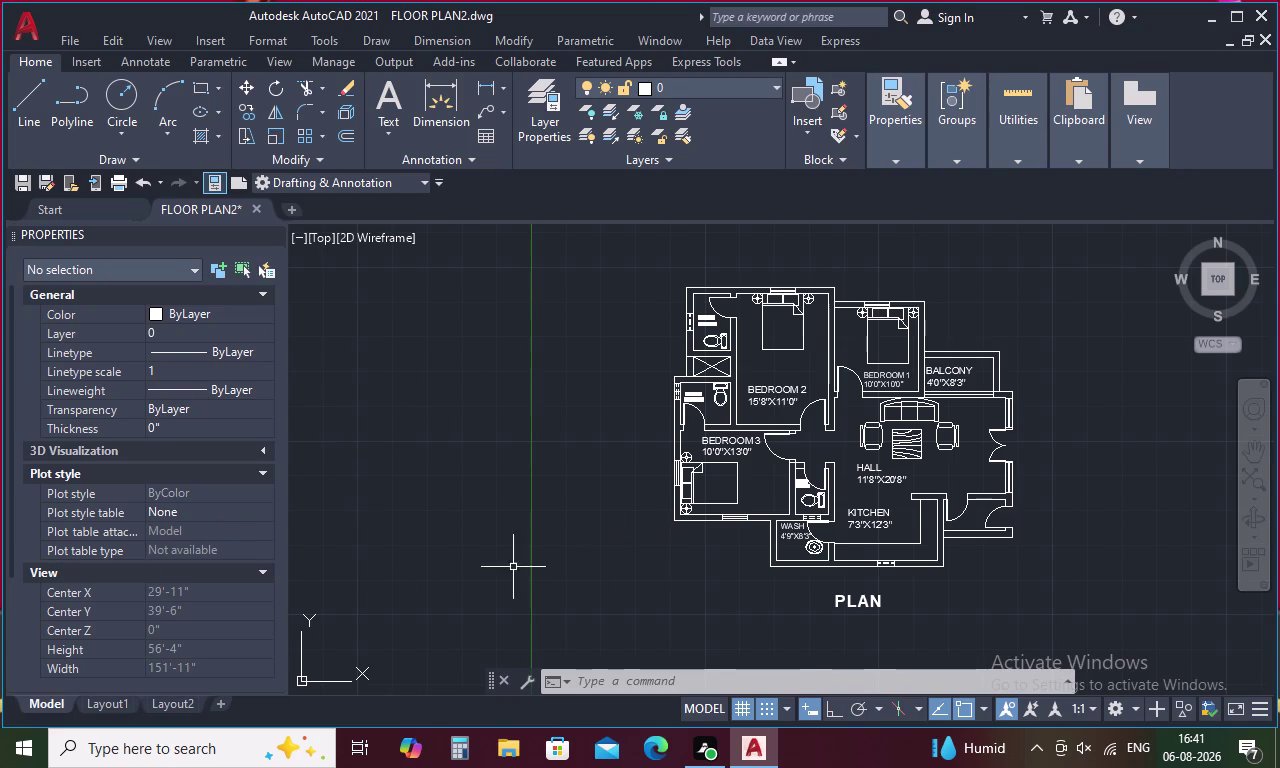
Show the labelled floor plan with its PLAN title on the Layout2 paper sheet.
click(742, 704)
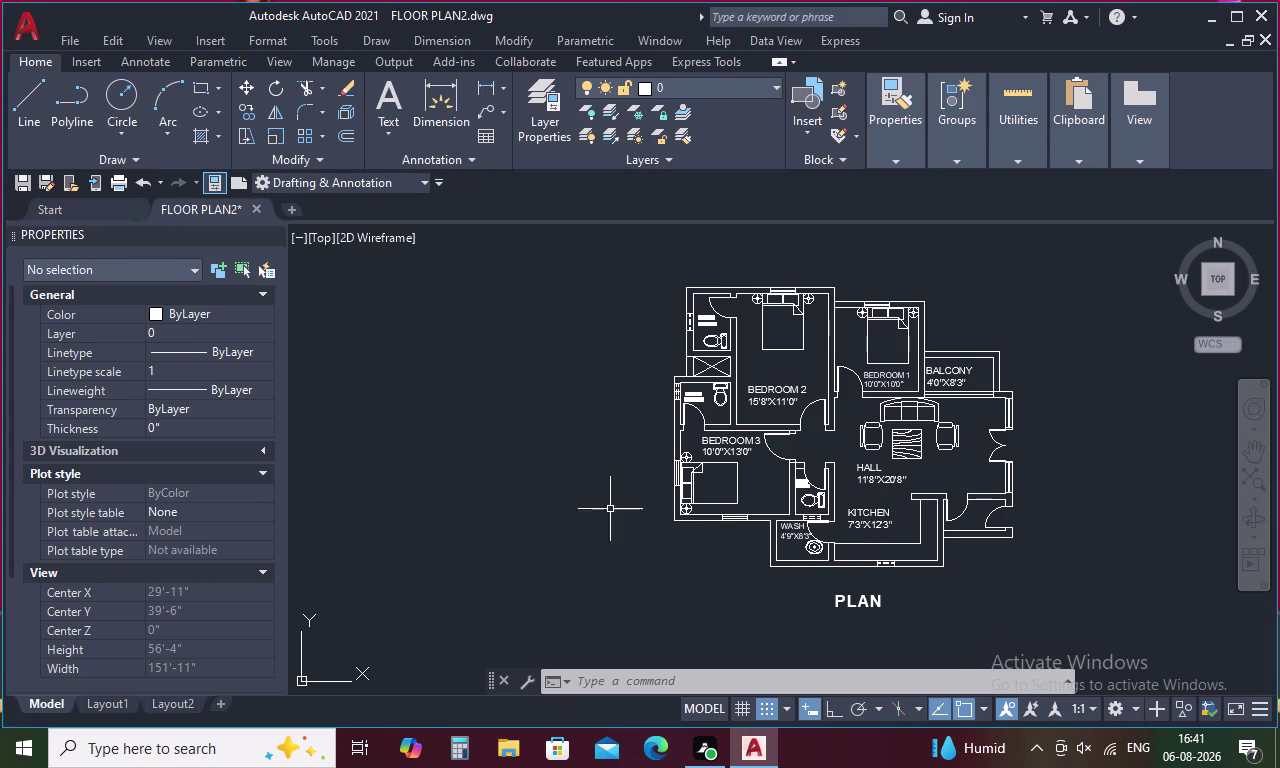
click(161, 698)
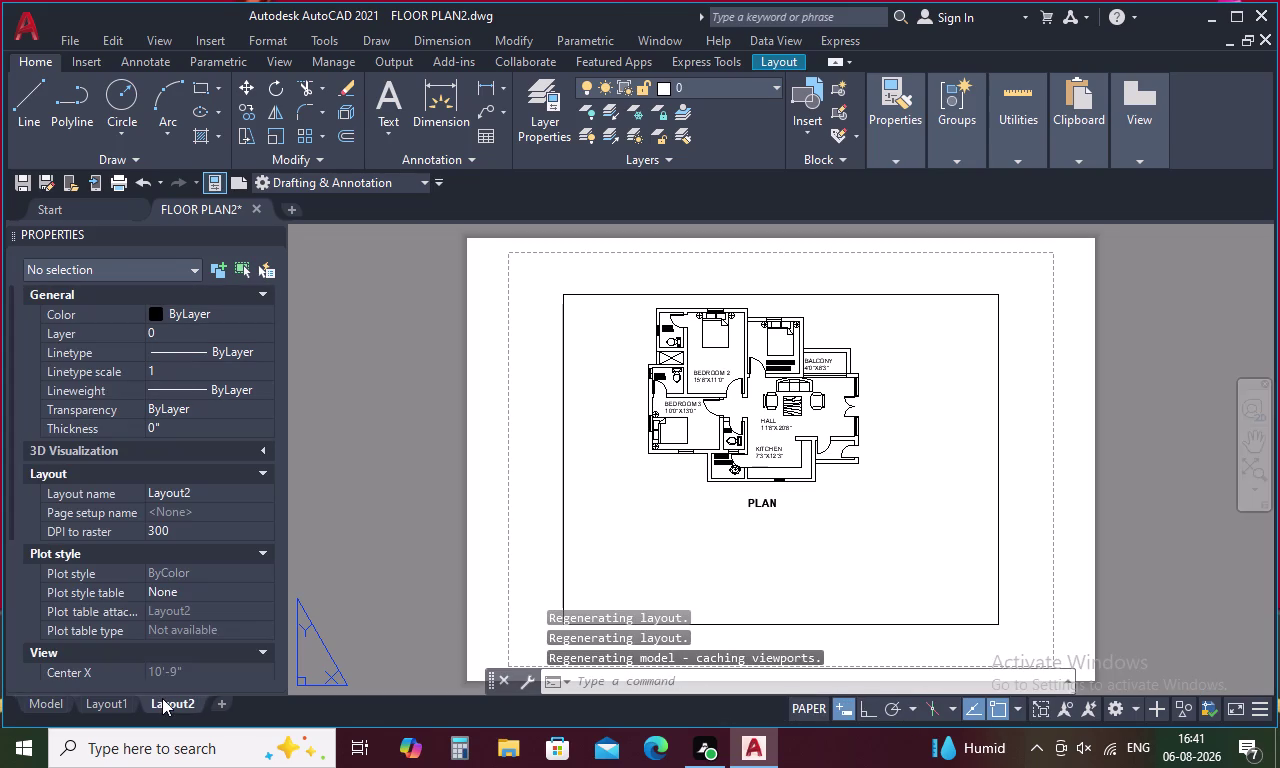
Save the FLOOR PLAN2 drawing from the Layout1 sheet.
click(102, 699)
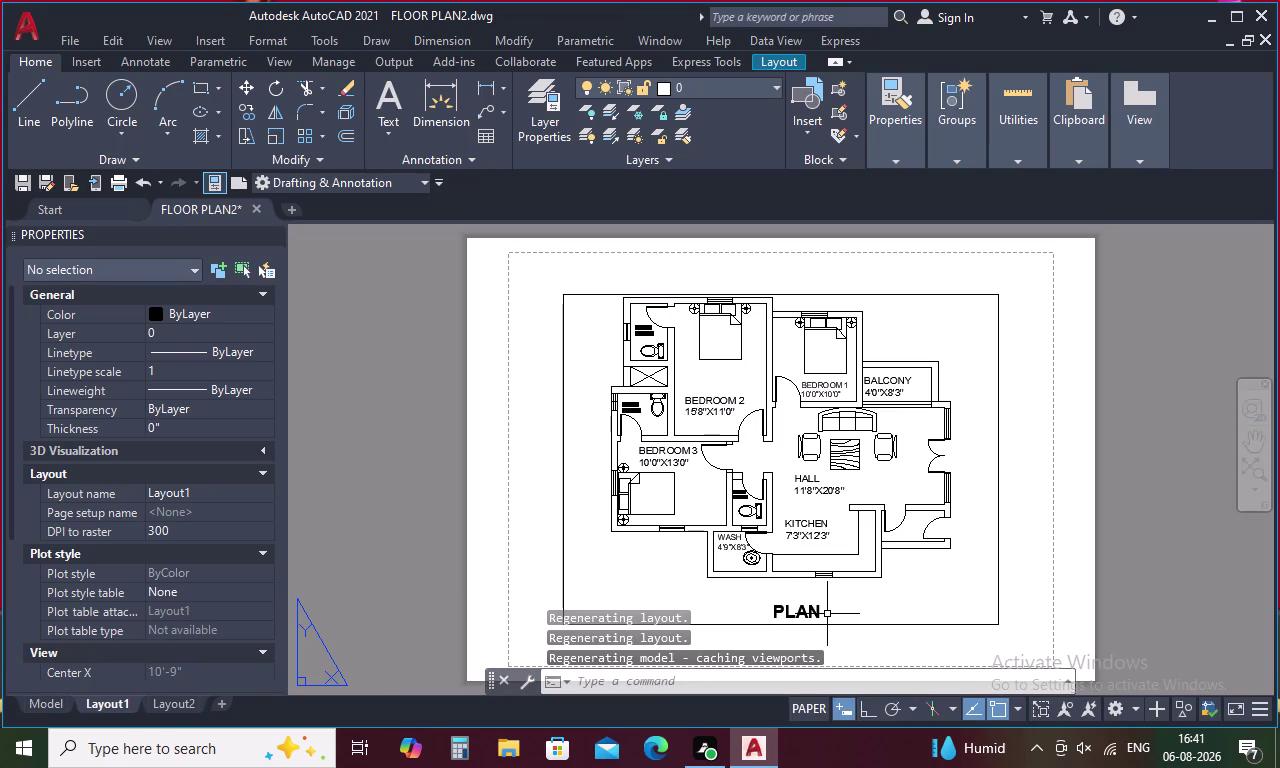
key(ctrl+s)
key(ctrl+s)
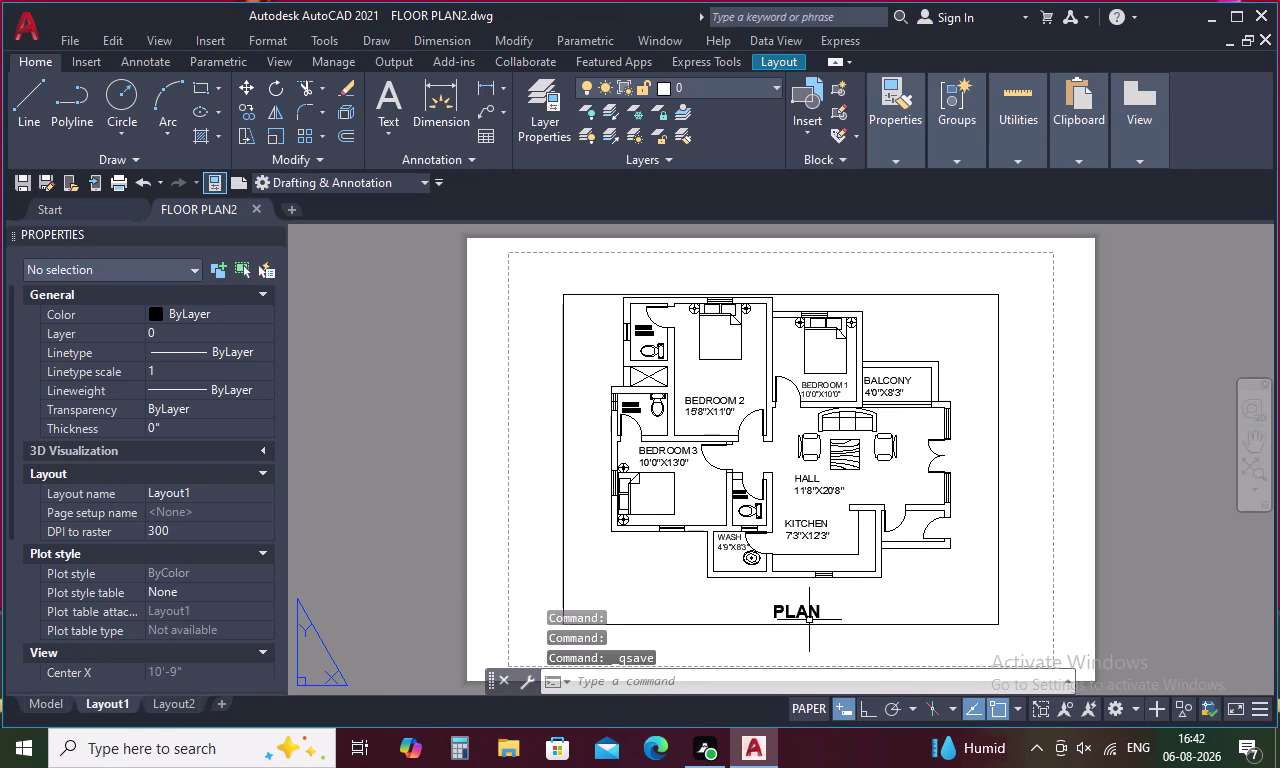
key(ctrl+s)
Save again from model space and open Layout1's plot settings with ISO A4 landscape paper.
click(50, 699)
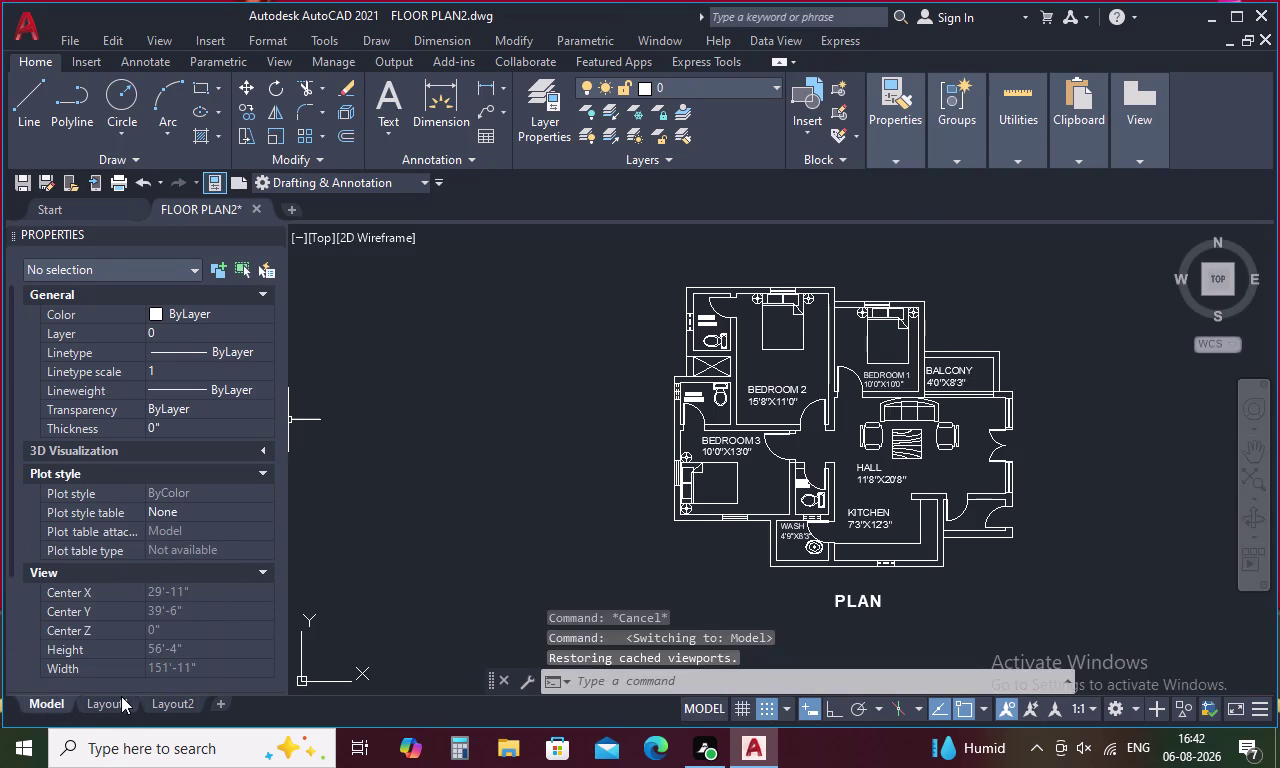
key(ctrl+s)
key(ctrl+s)
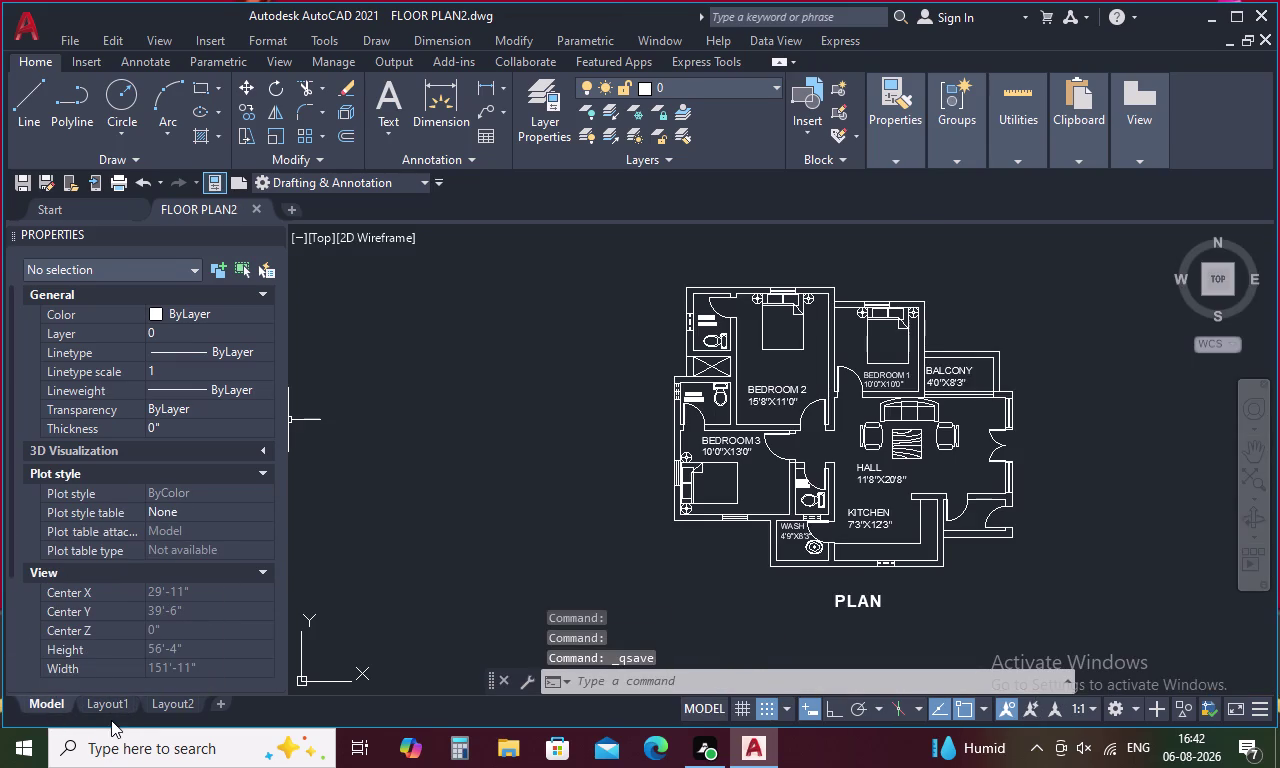
click(117, 704)
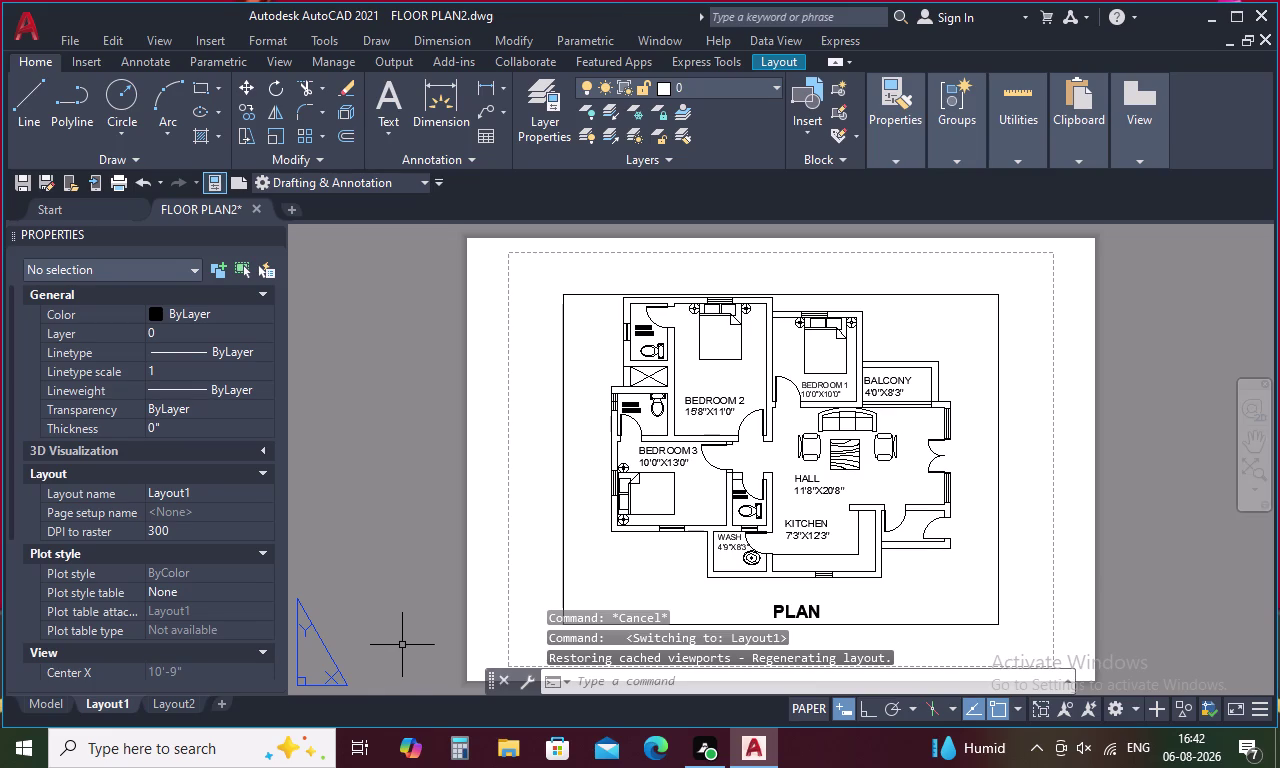
key(ctrl+p)
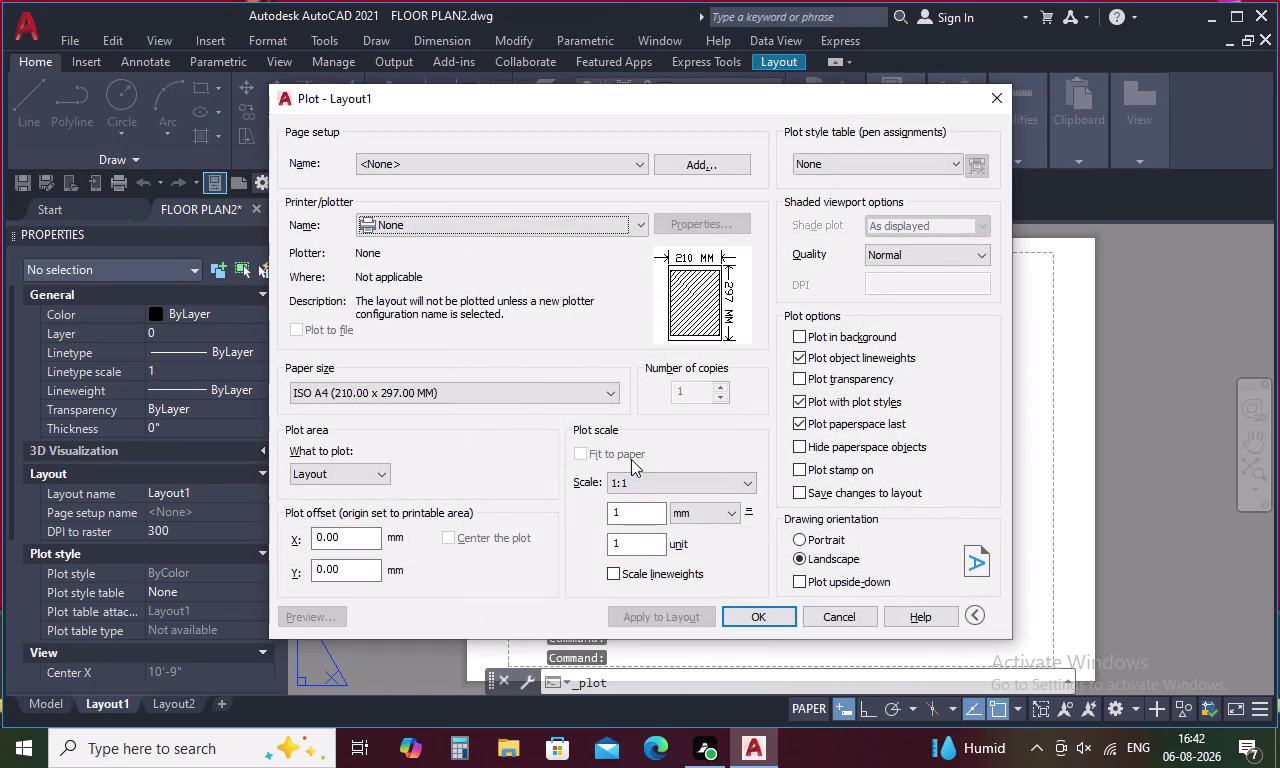
Plot Layout1 via AutoCAD PDF (High Quality Print).pc3 to FLOOR PLAN2-Layout1.pdf in Documents.
click(644, 229)
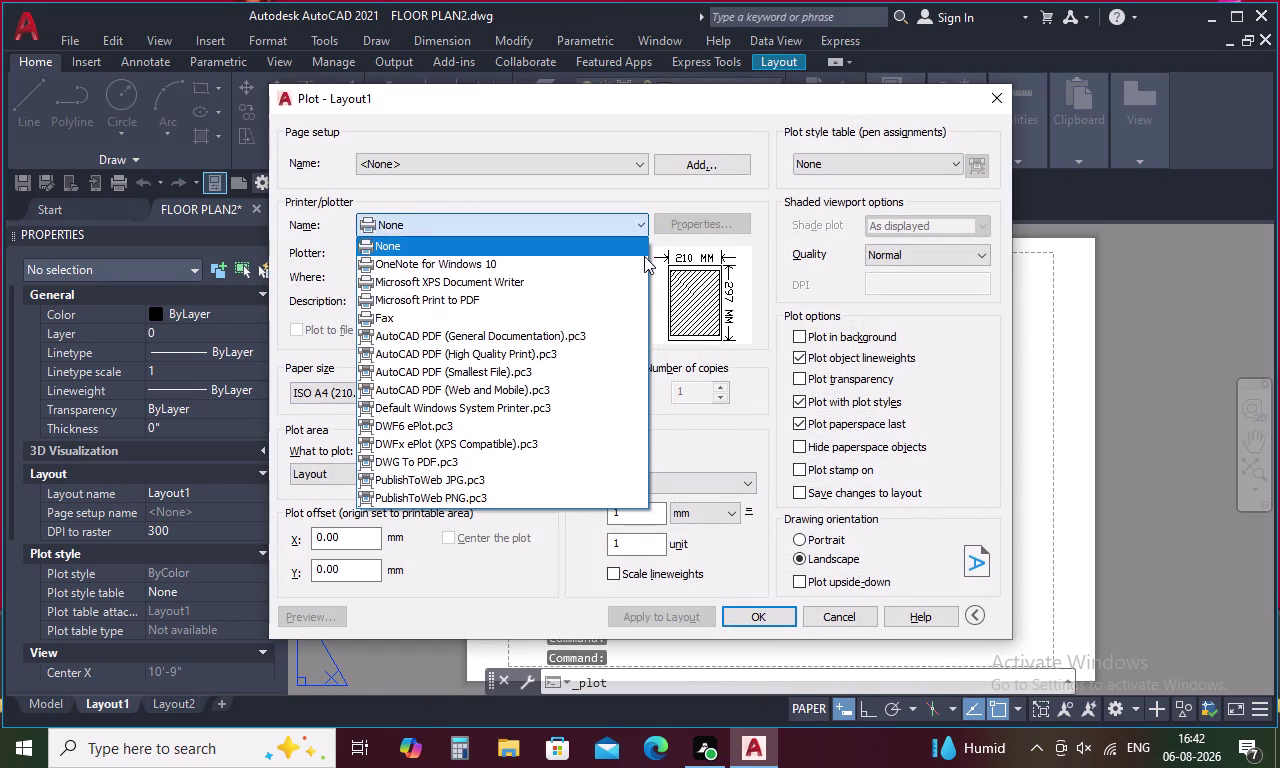
click(604, 350)
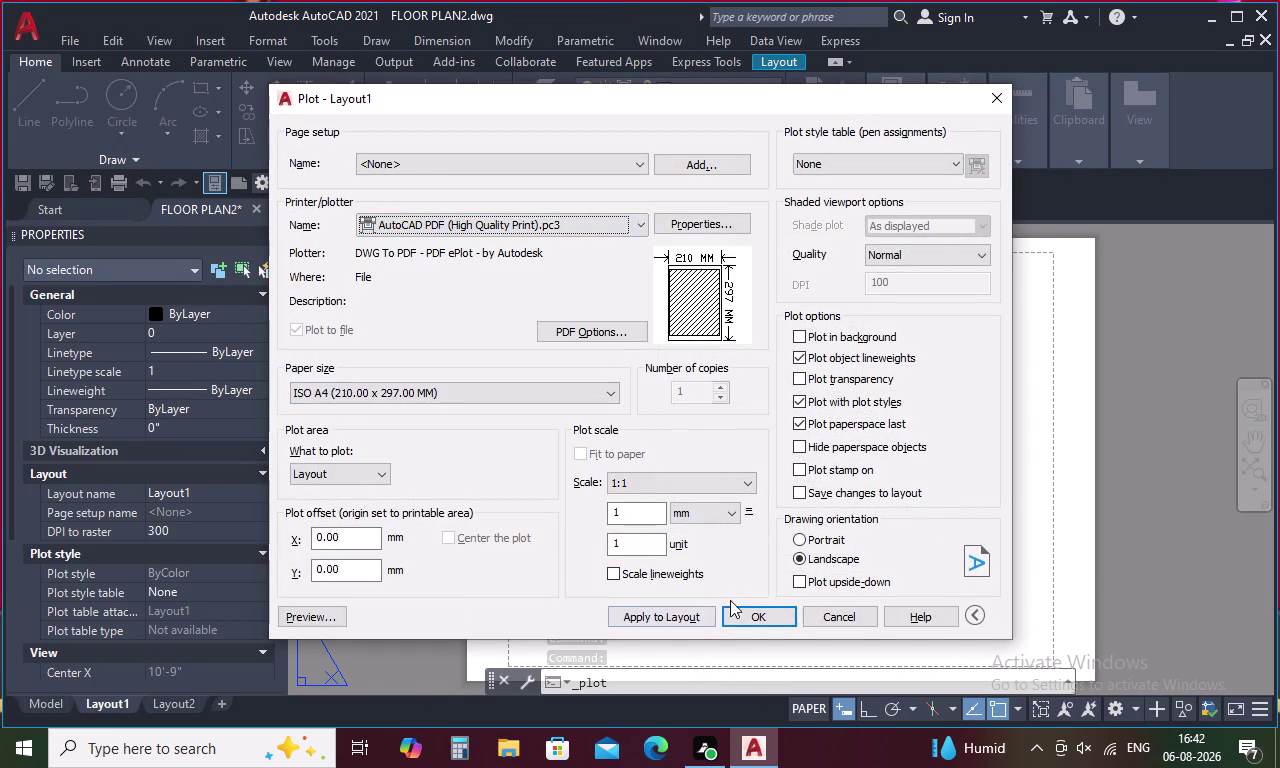
click(751, 611)
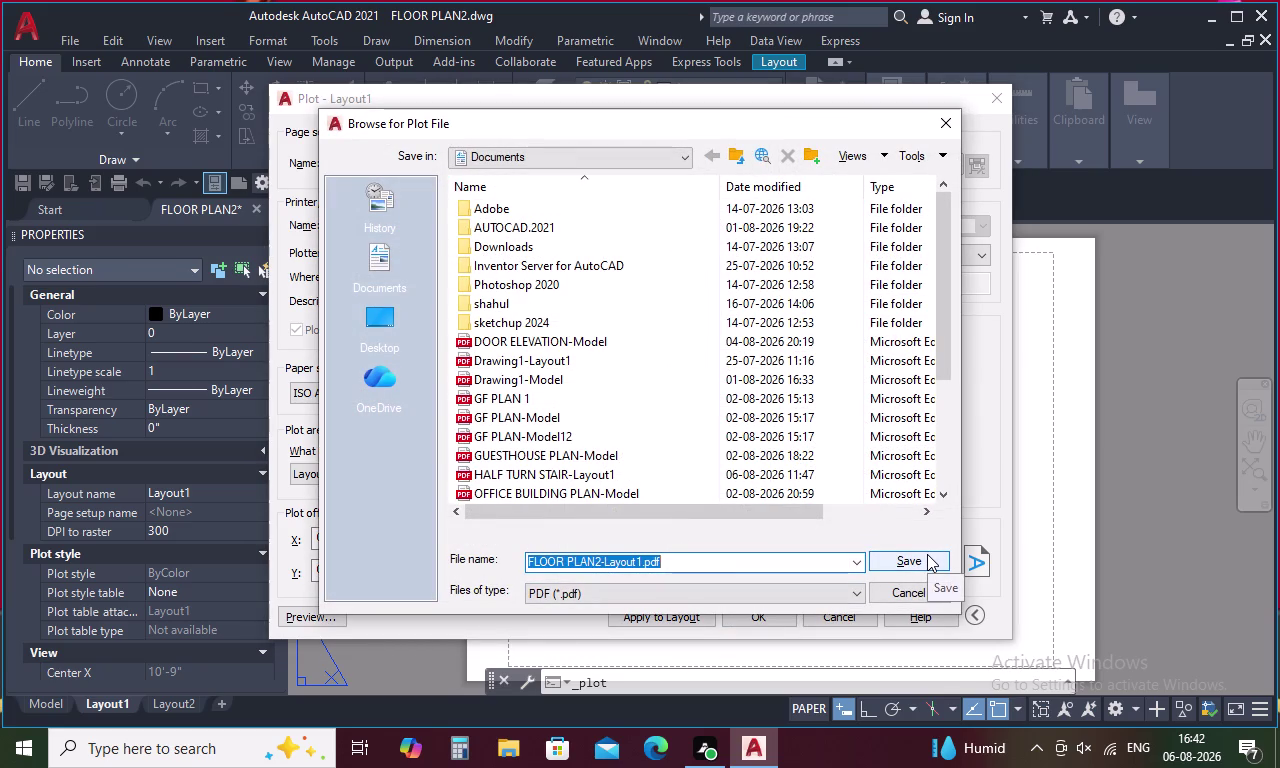
click(927, 554)
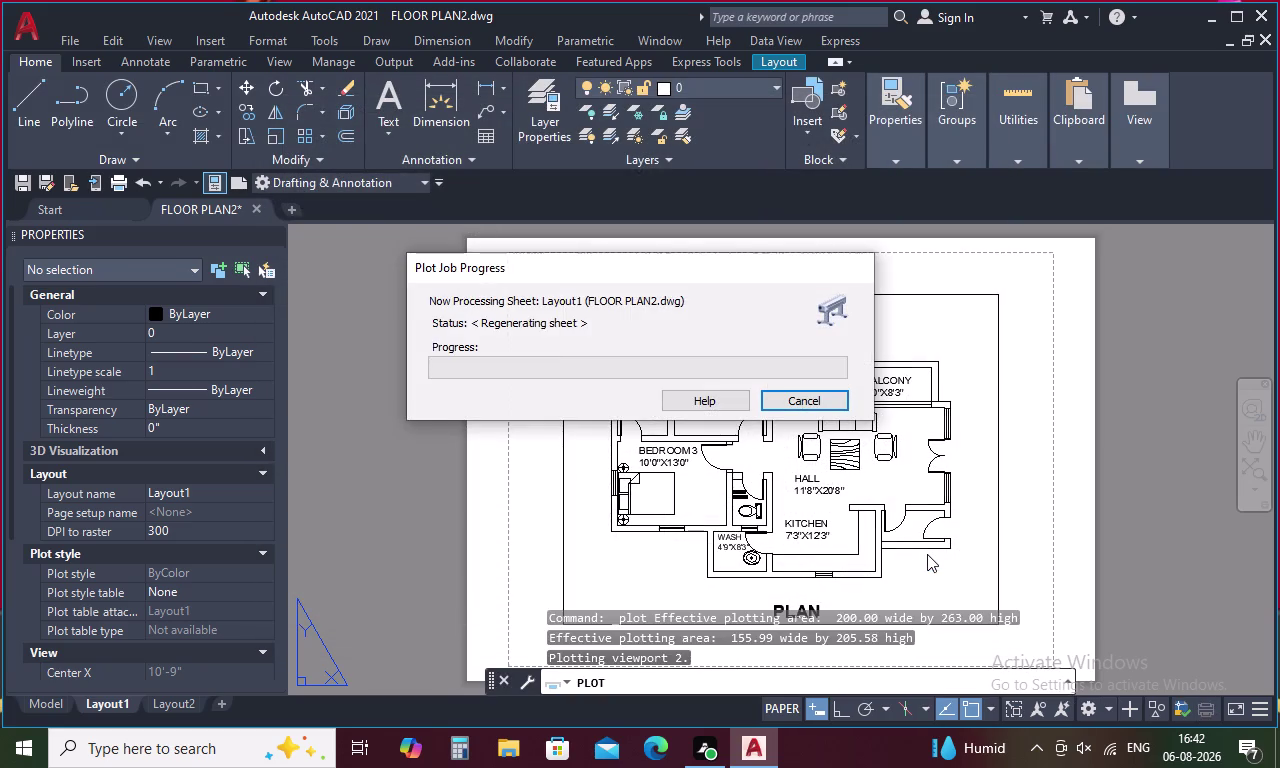